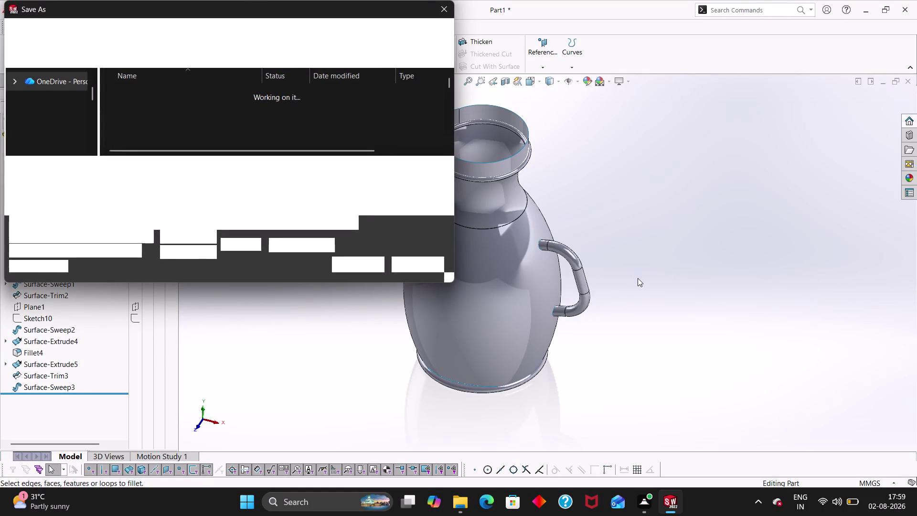
Save the surfaced pitcher part under the file name 'POT 1' in the Desktop folder.
key(BackSpace)
key(BackSpace)
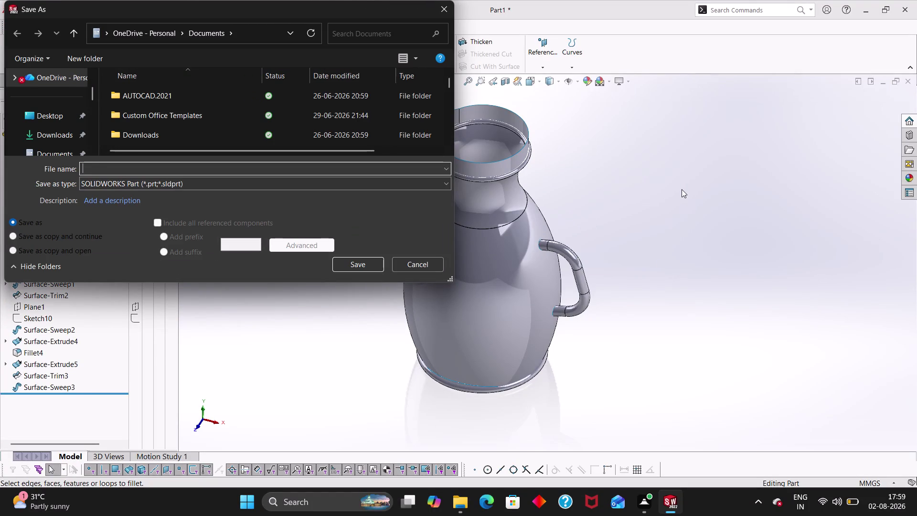
text(POT)
key(space)
key(1)
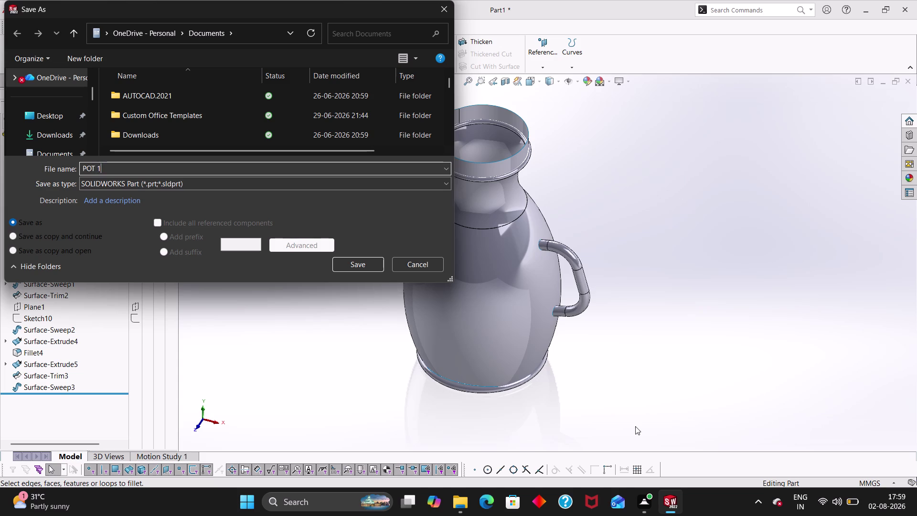
click(54, 113)
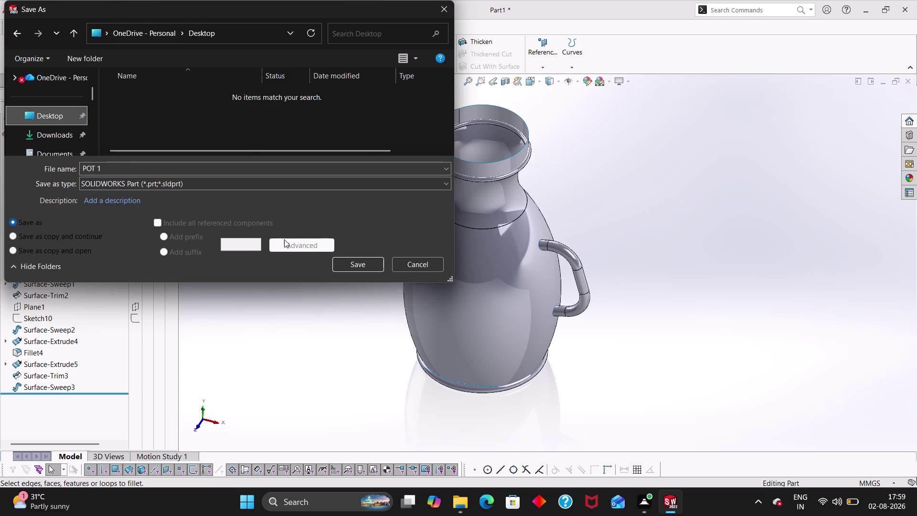
click(352, 264)
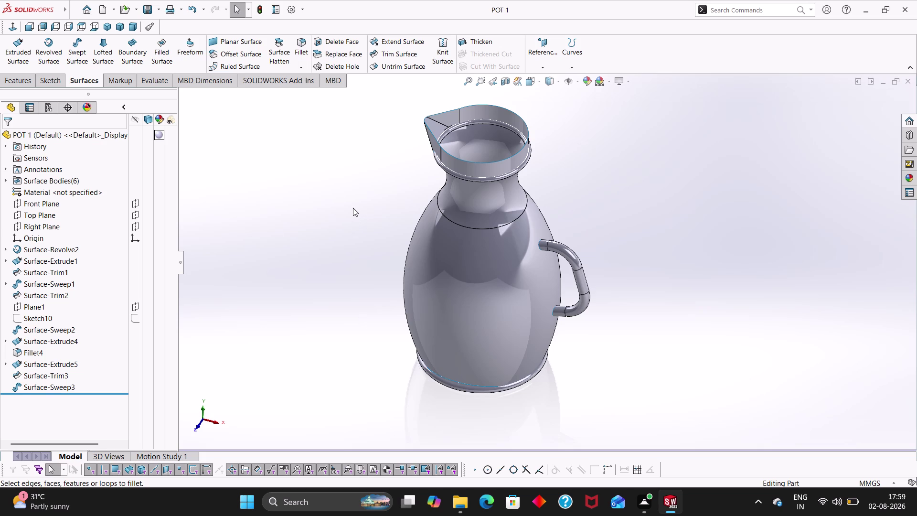
Create a new Drawing document, Draw1, from the New SOLIDWORKS Document dialog.
key(ctrl+n)
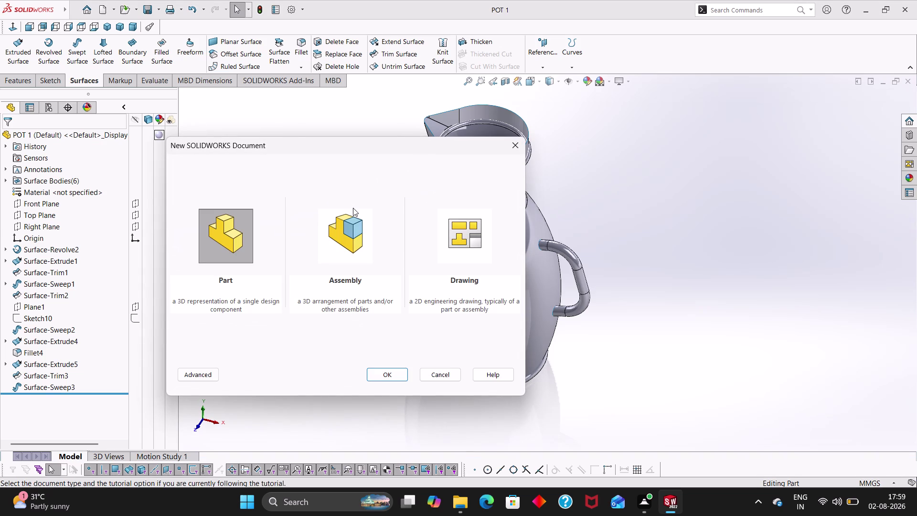
key(space)
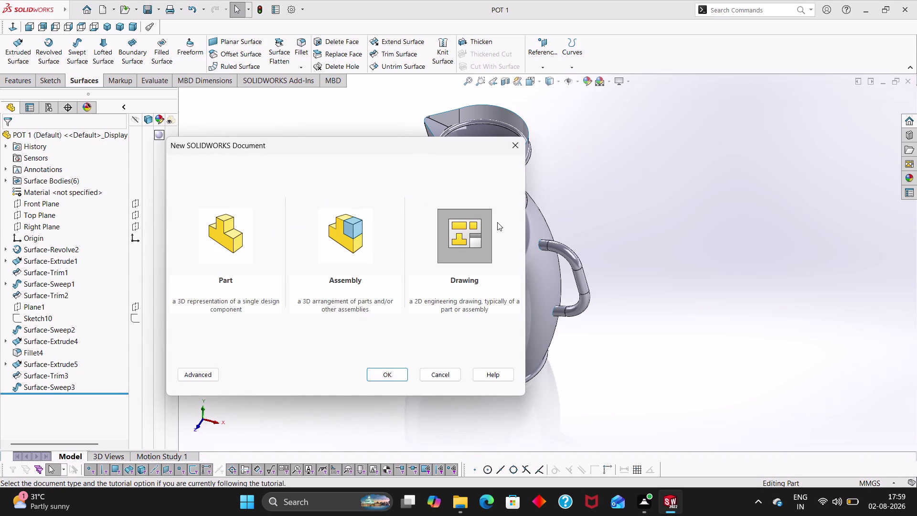
click(478, 225)
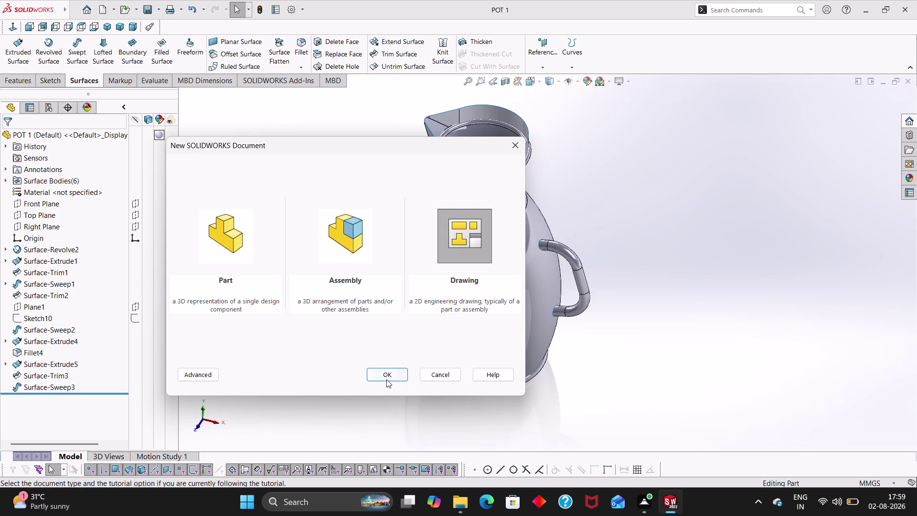
click(387, 379)
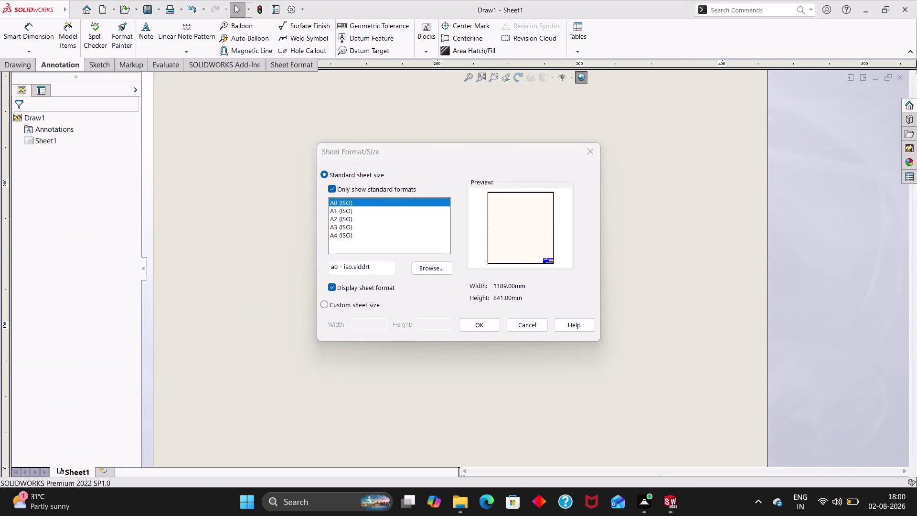
Use an A3 sheet and select the POT 1 part for the model views.
click(343, 228)
click(486, 324)
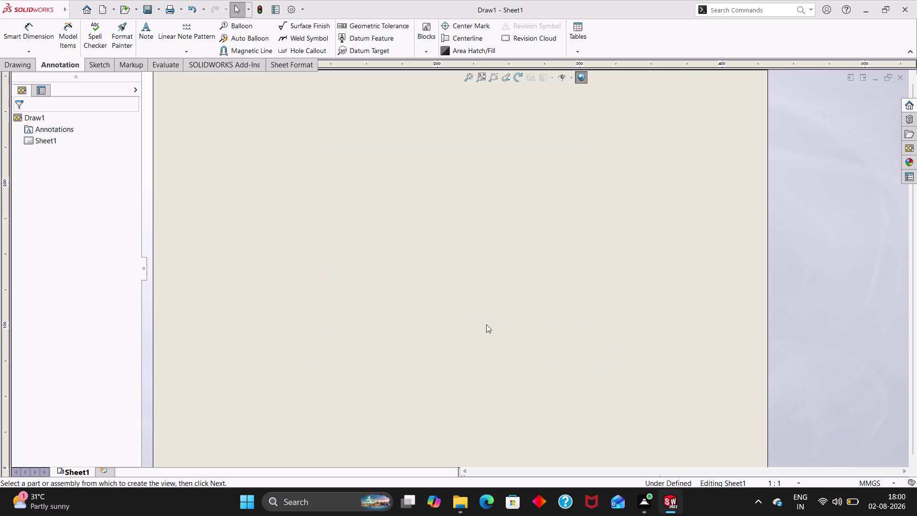
scroll(up, 3)
scroll(down, 3)
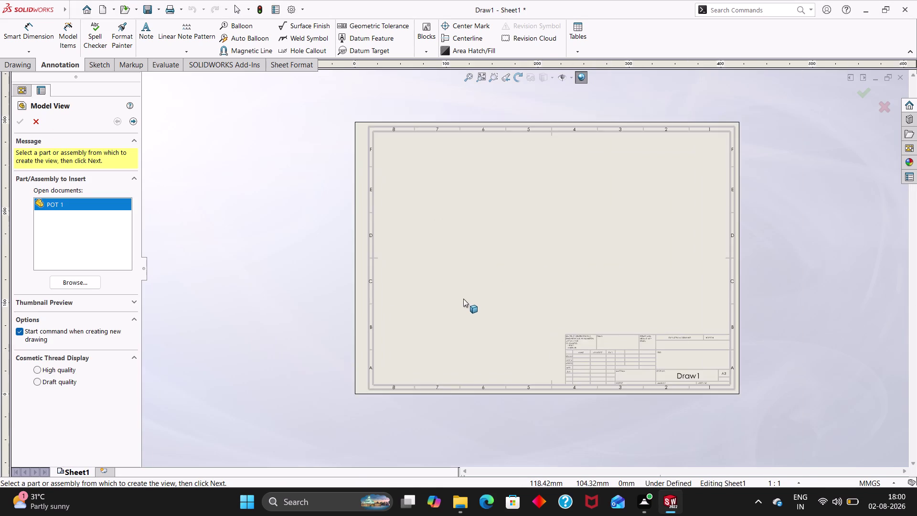
scroll(down, 3)
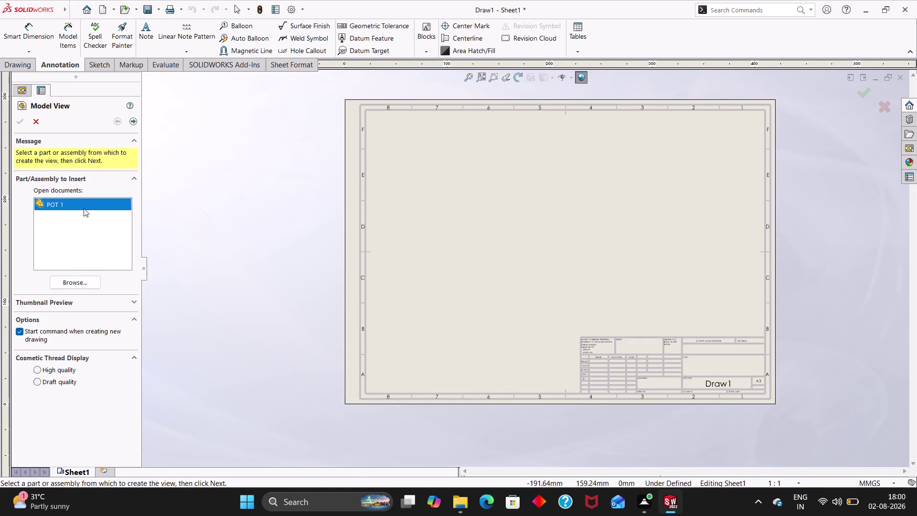
double_click(84, 208)
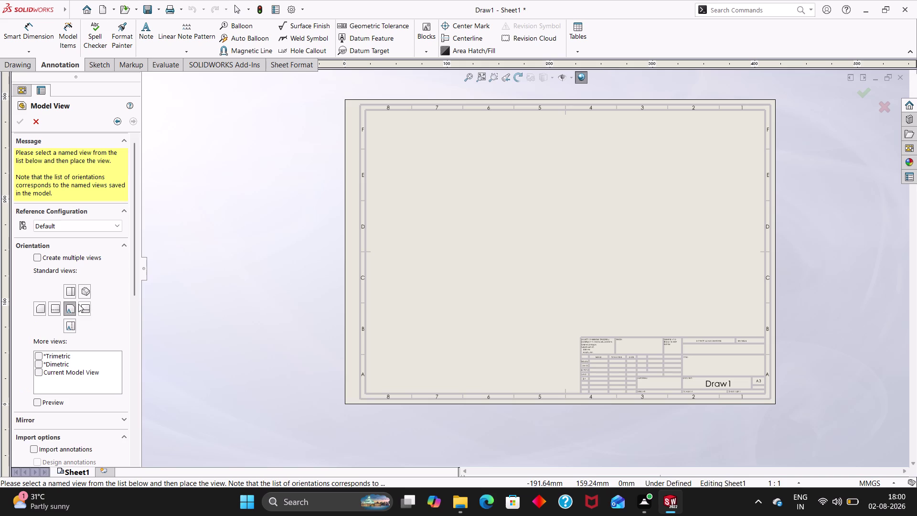
Place Top, Right and Isometric views of POT 1 and set their display style.
click(39, 258)
click(71, 293)
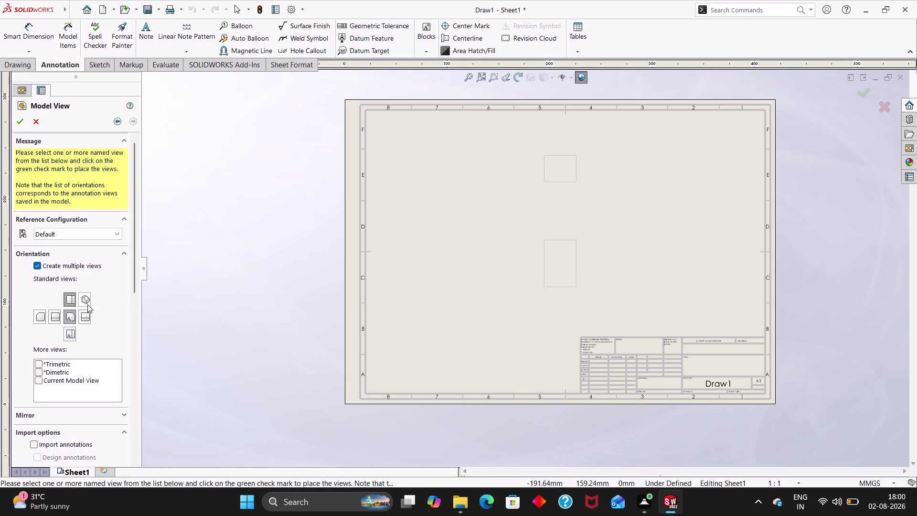
click(87, 304)
click(87, 315)
scroll(down, 3)
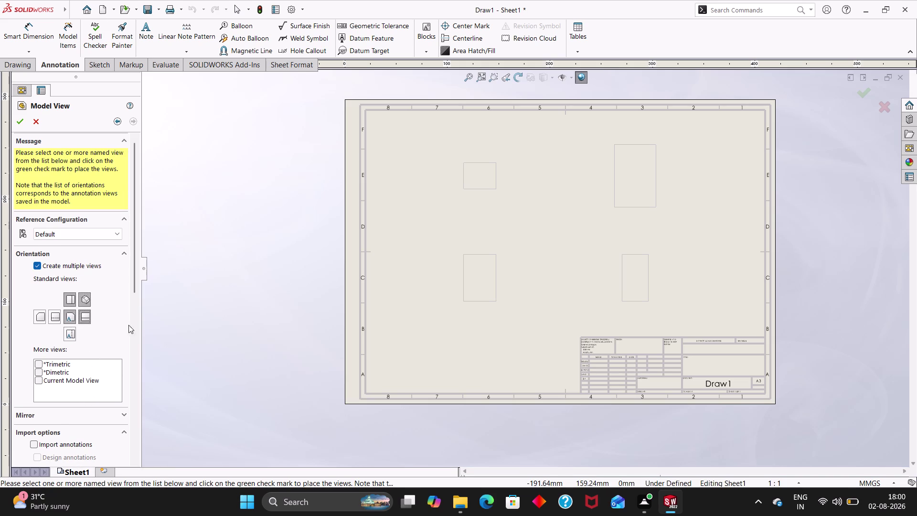
drag(134, 291, 135, 388)
click(82, 420)
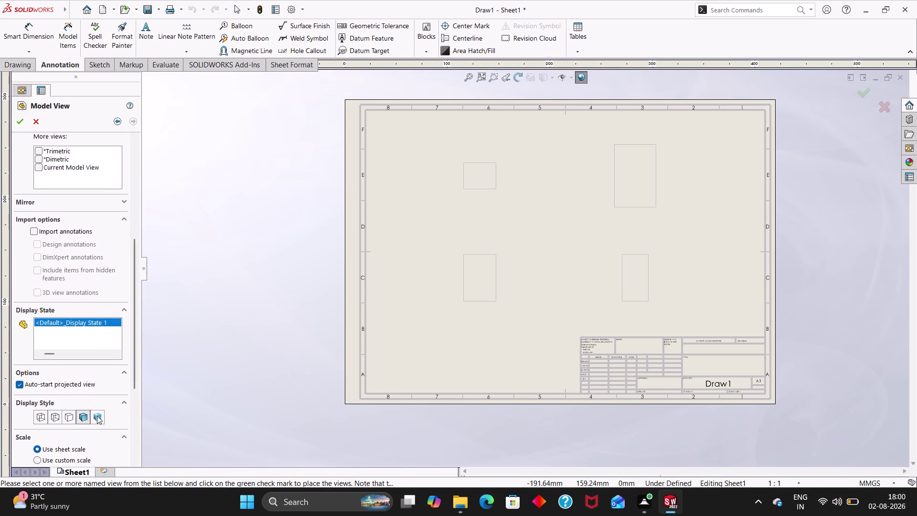
drag(136, 382, 133, 419)
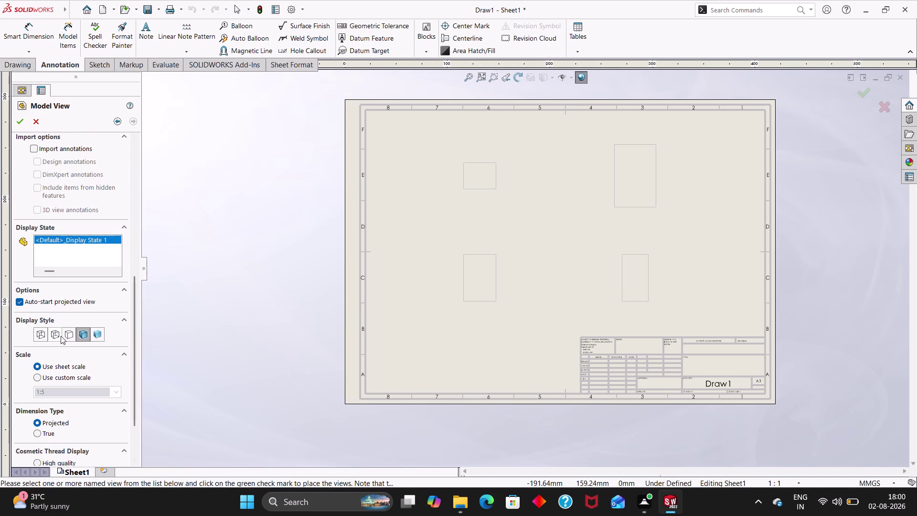
click(61, 335)
click(22, 118)
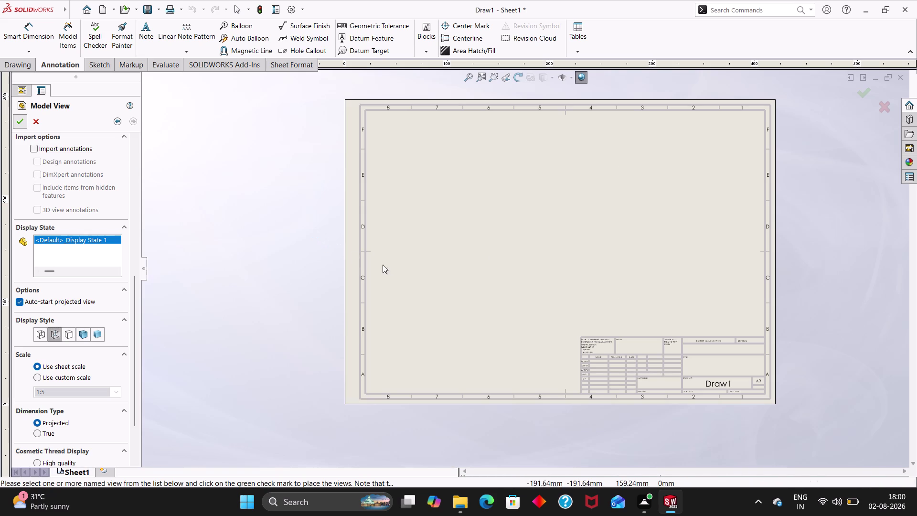
click(266, 231)
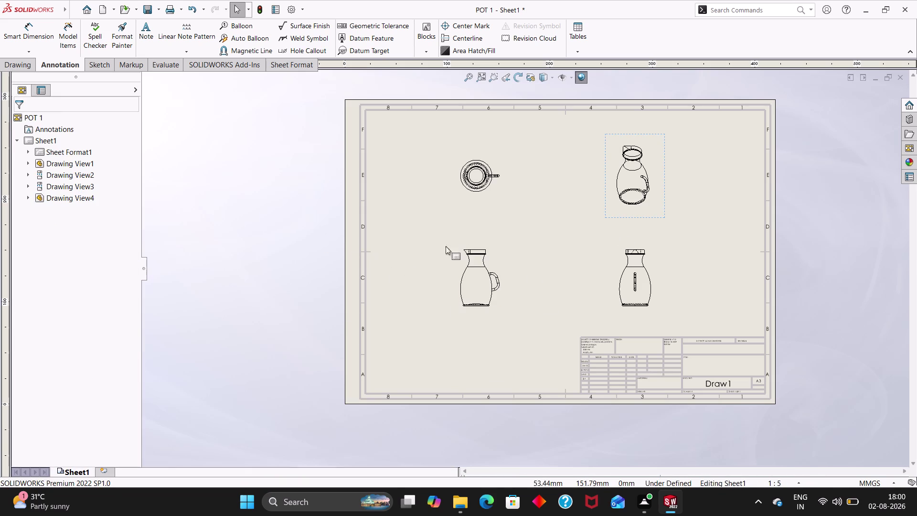
Change the isometric jug view, Drawing View4, to the Shaded display style.
scroll(down, 3)
scroll(down, 3)
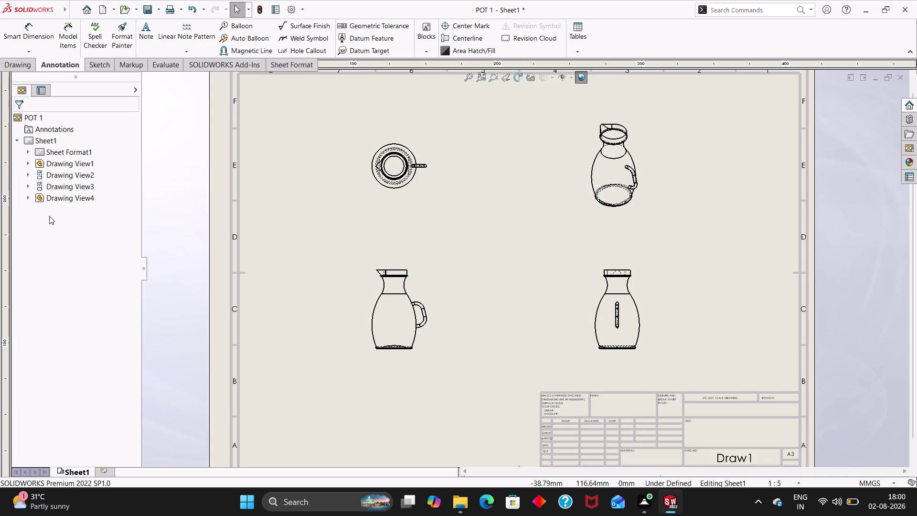
click(639, 176)
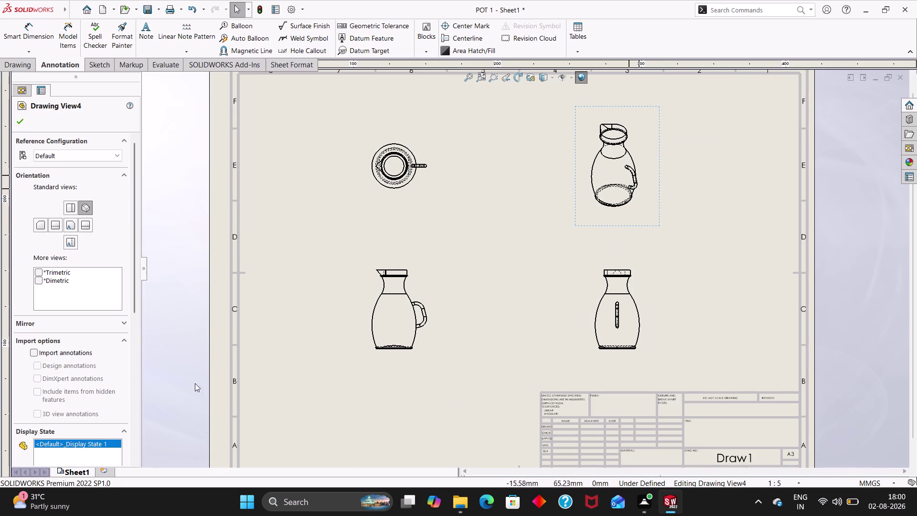
click(604, 199)
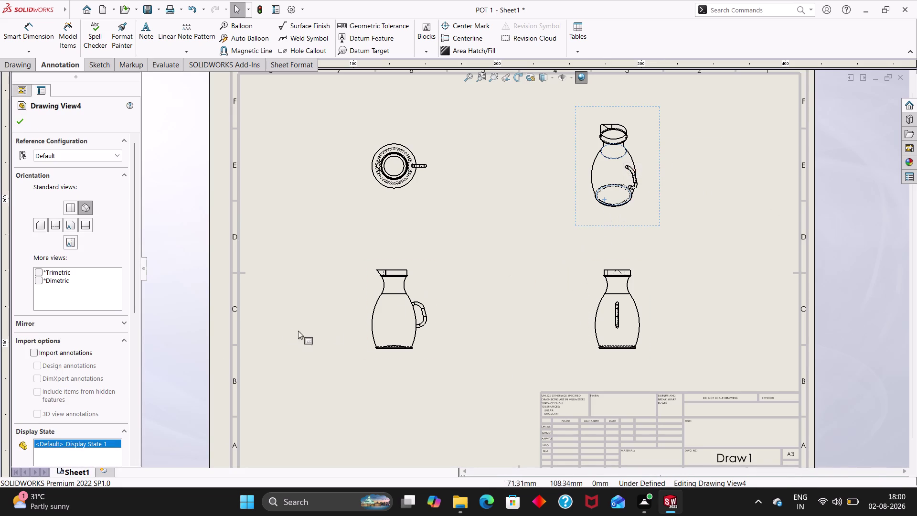
scroll(down, 3)
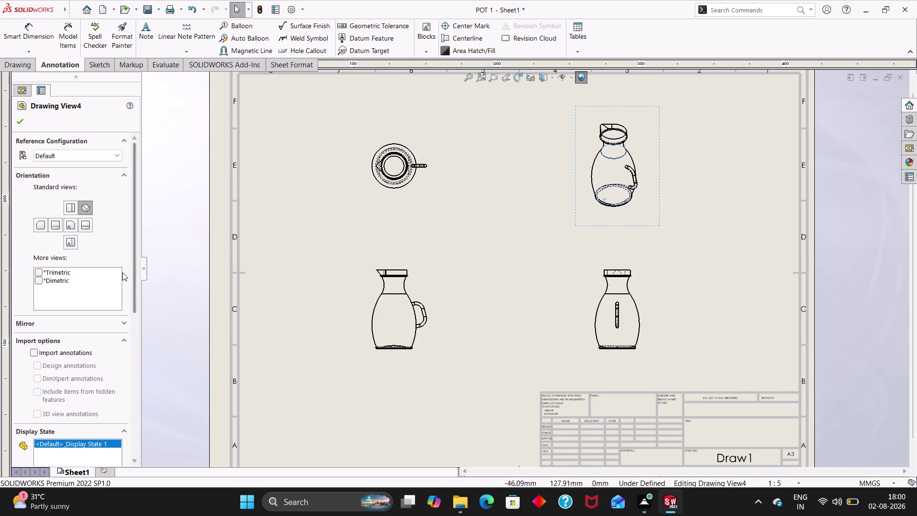
drag(132, 276, 139, 393)
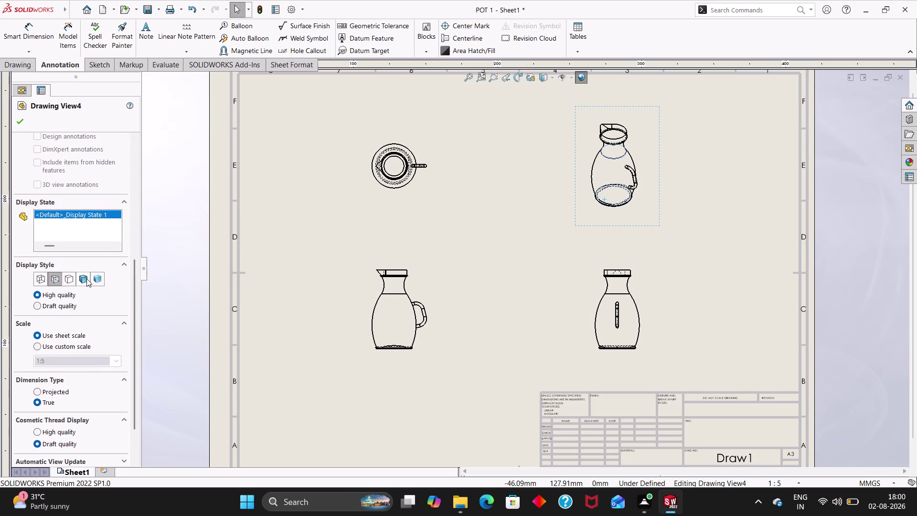
click(86, 278)
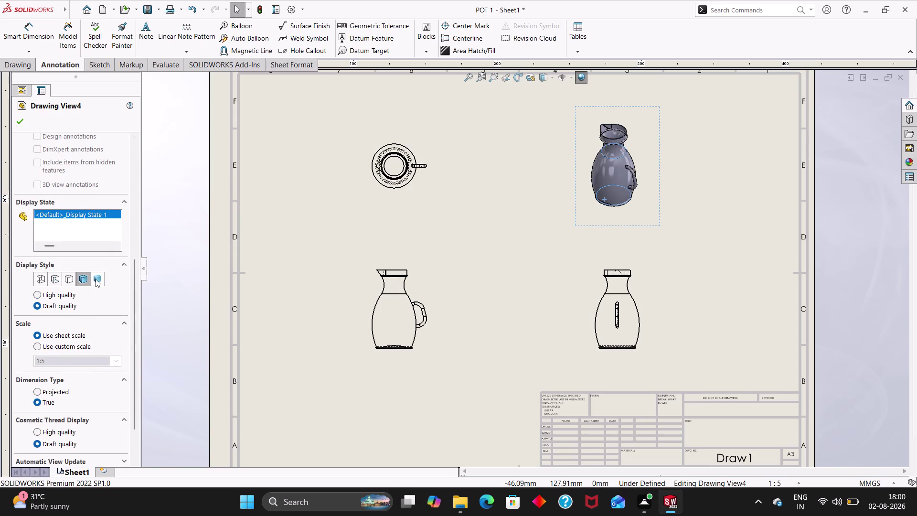
click(96, 279)
click(19, 124)
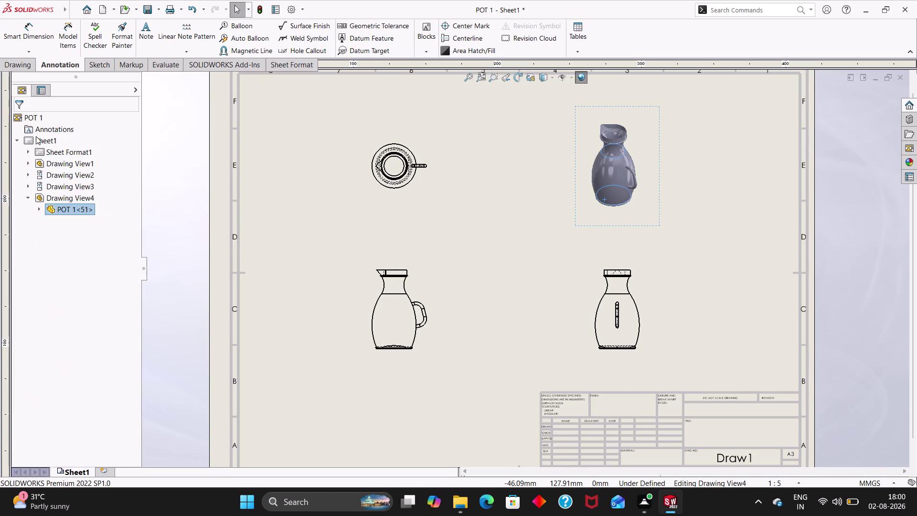
click(165, 280)
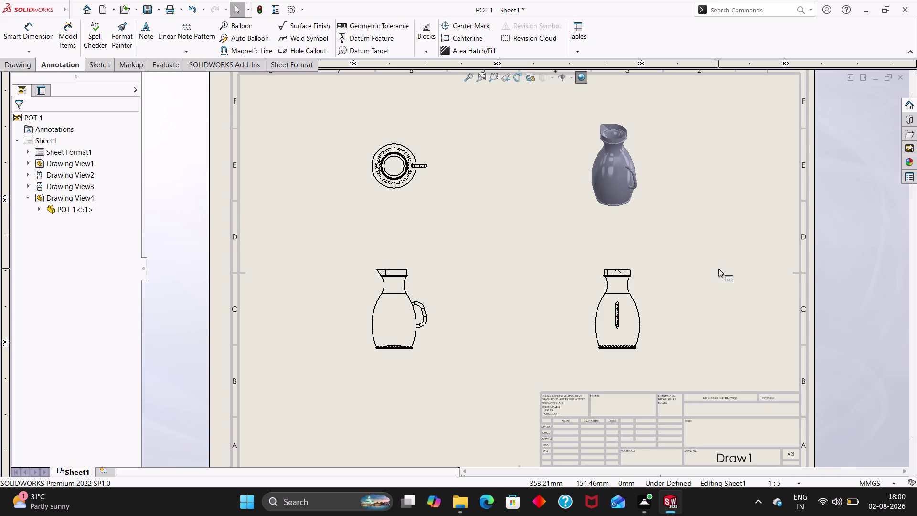
key(ctrl+p)
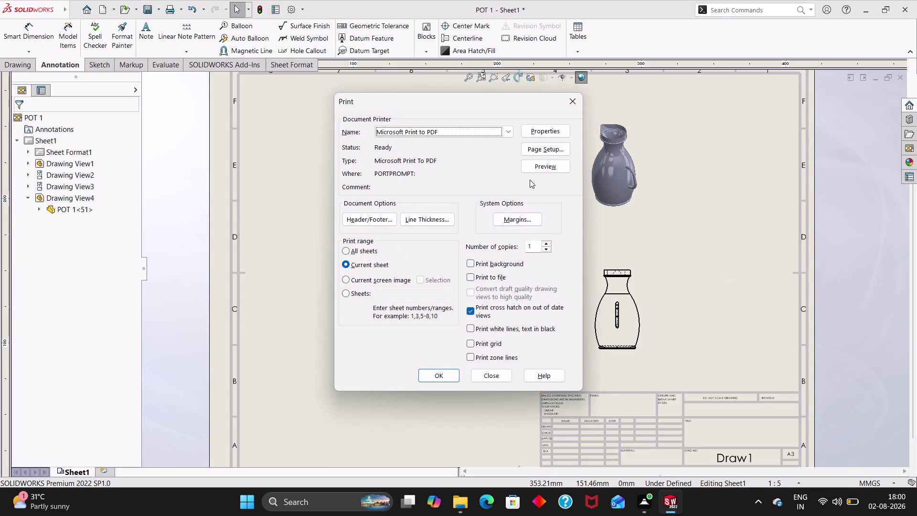
Set the PDF printer's page setup to Scale to fit.
click(546, 149)
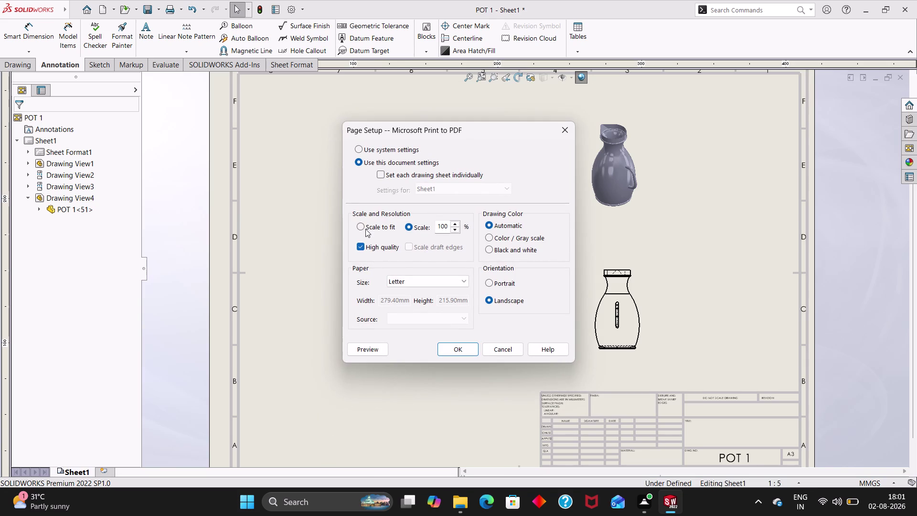
click(365, 228)
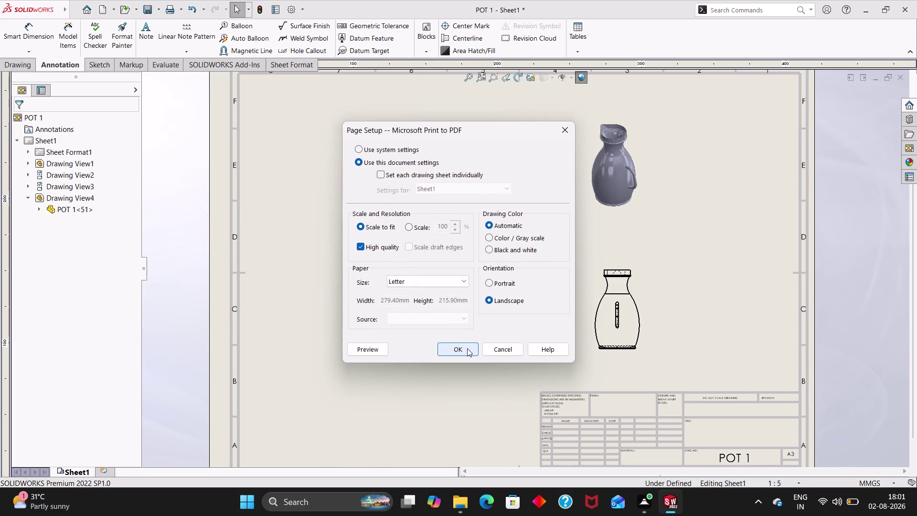
click(467, 349)
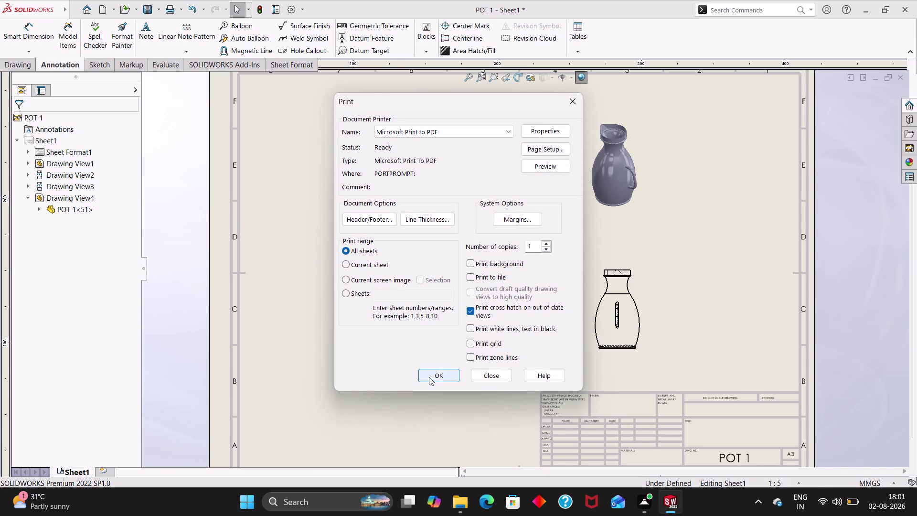
Print the drawing to a PDF named 'POT 1' on the Desktop.
click(428, 377)
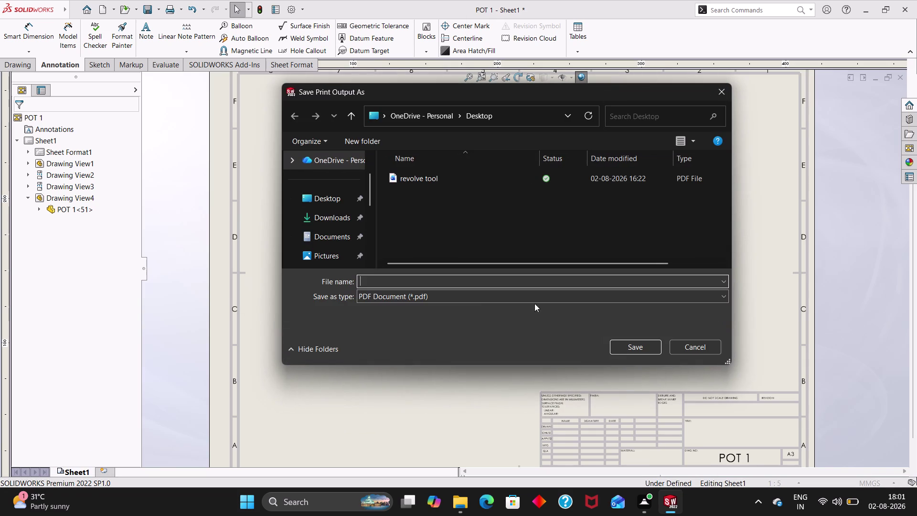
click(304, 197)
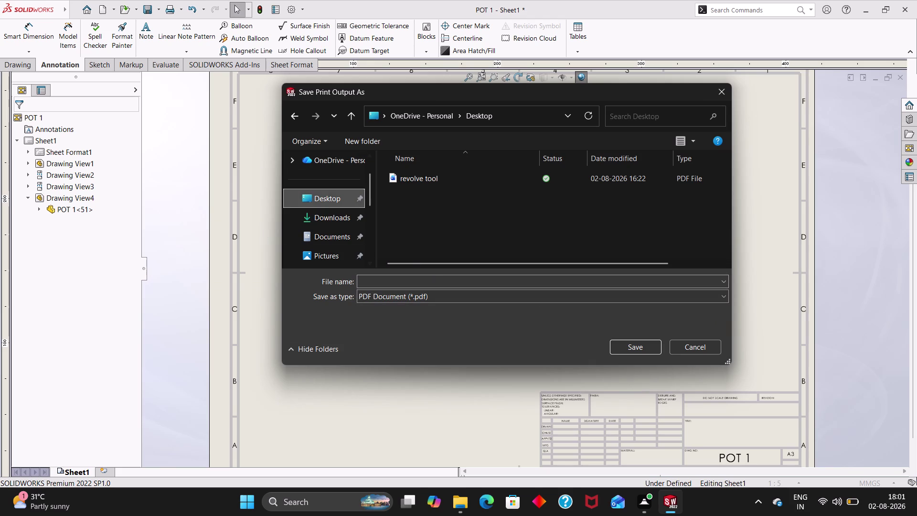
click(437, 283)
text(P)
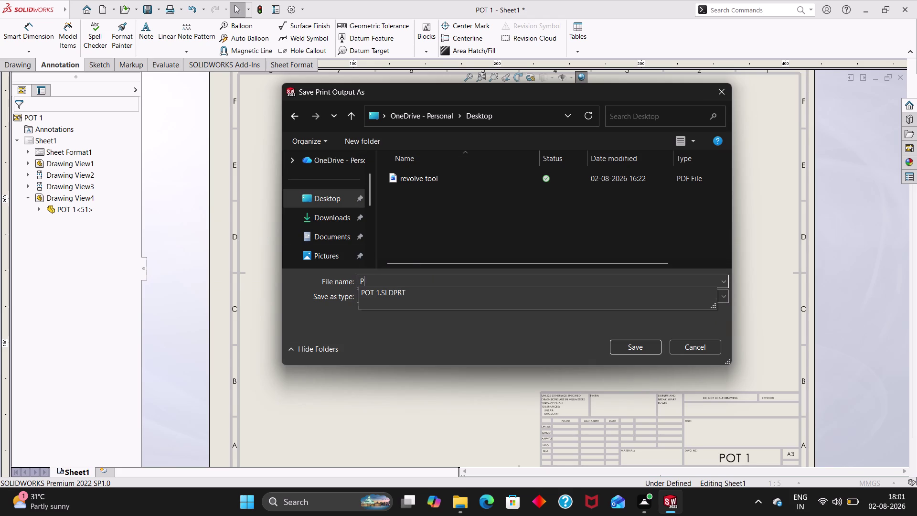
text(OT 1)
click(640, 349)
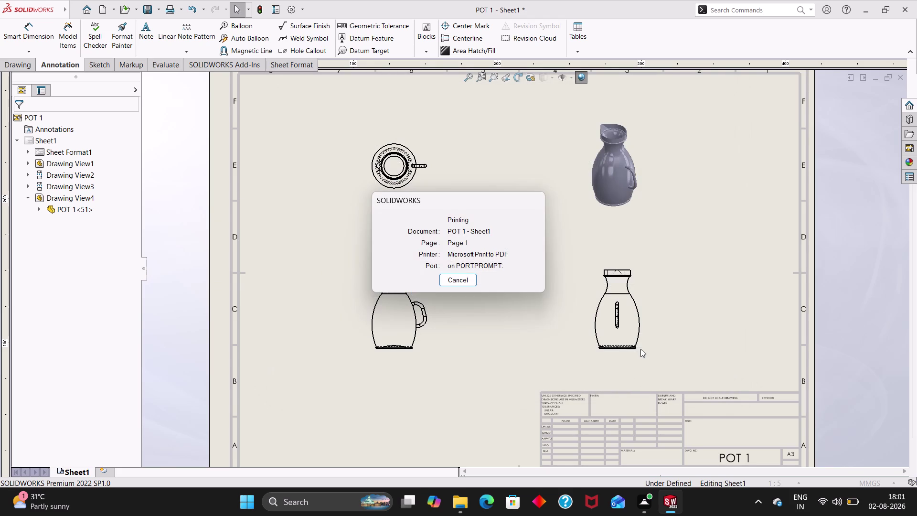